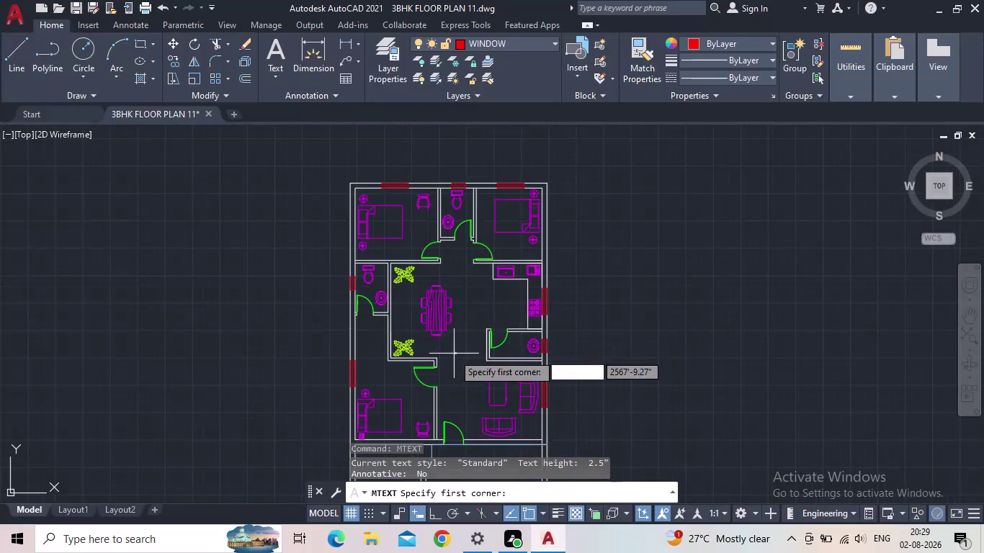
Drag a multiline text box in the left room, then cancel it.
scroll(up, 3)
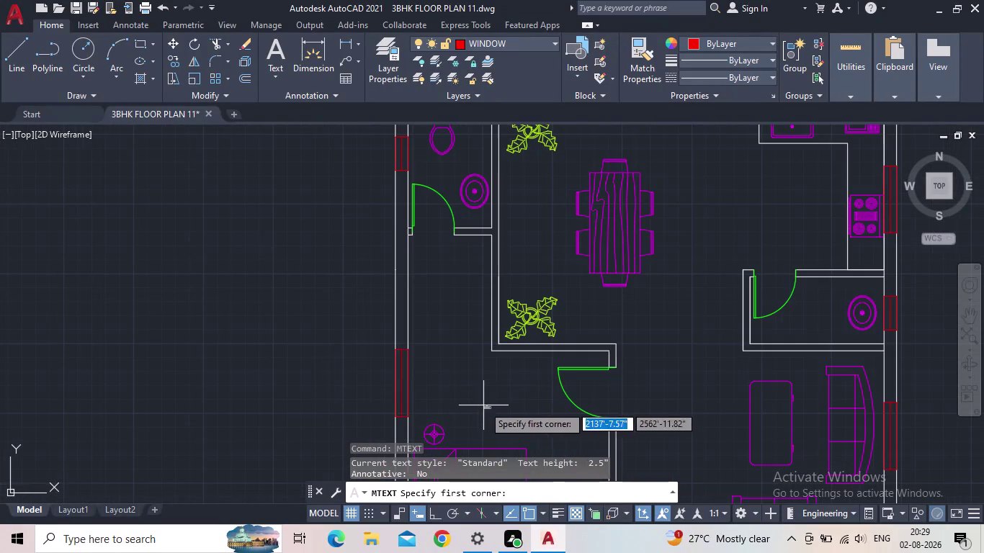
middle_drag(483, 405, 484, 377)
scroll(up, 3)
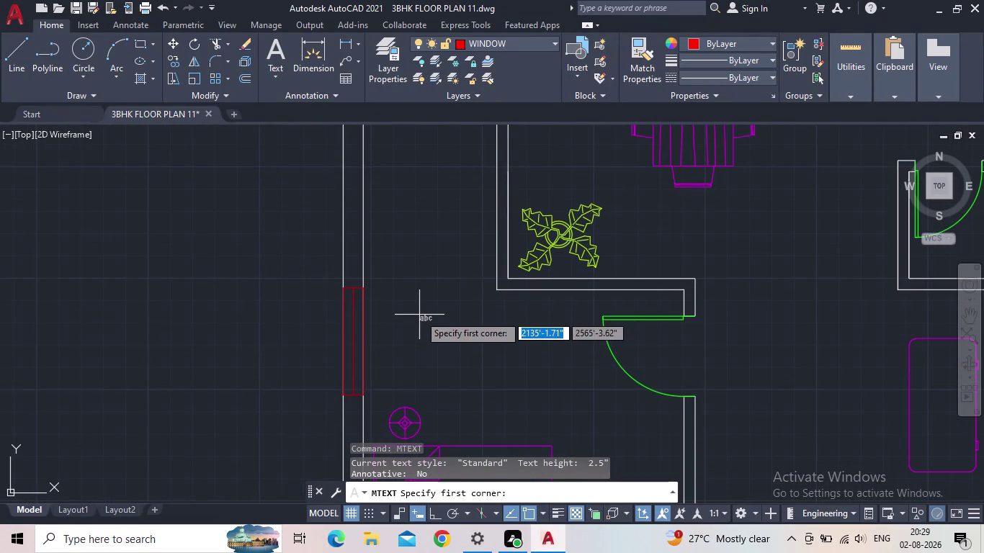
middle_drag(425, 321, 452, 286)
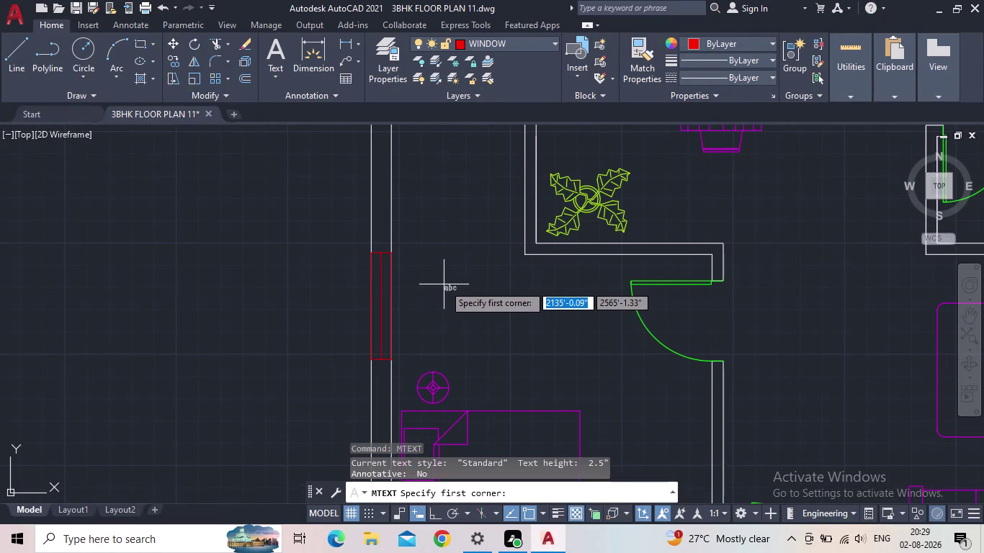
click(445, 282)
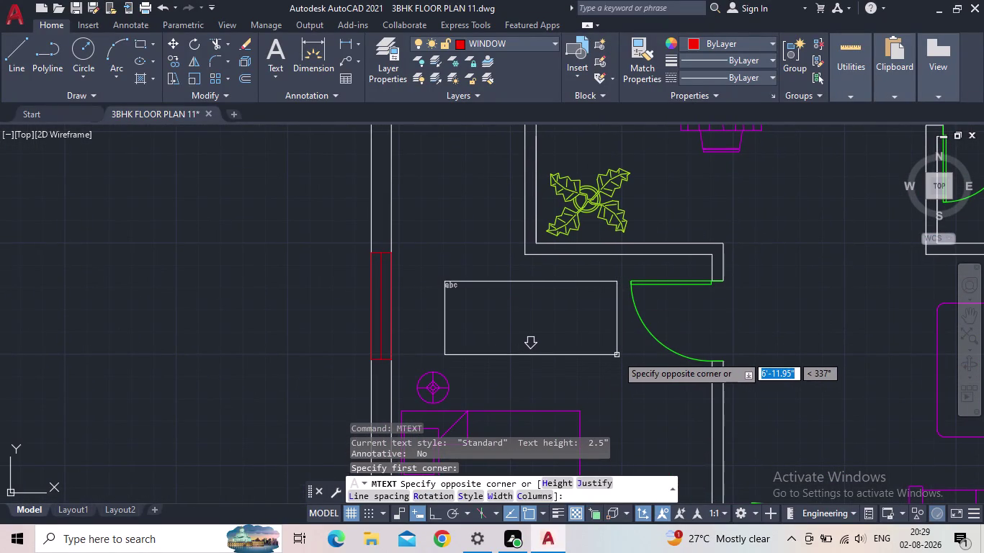
click(614, 361)
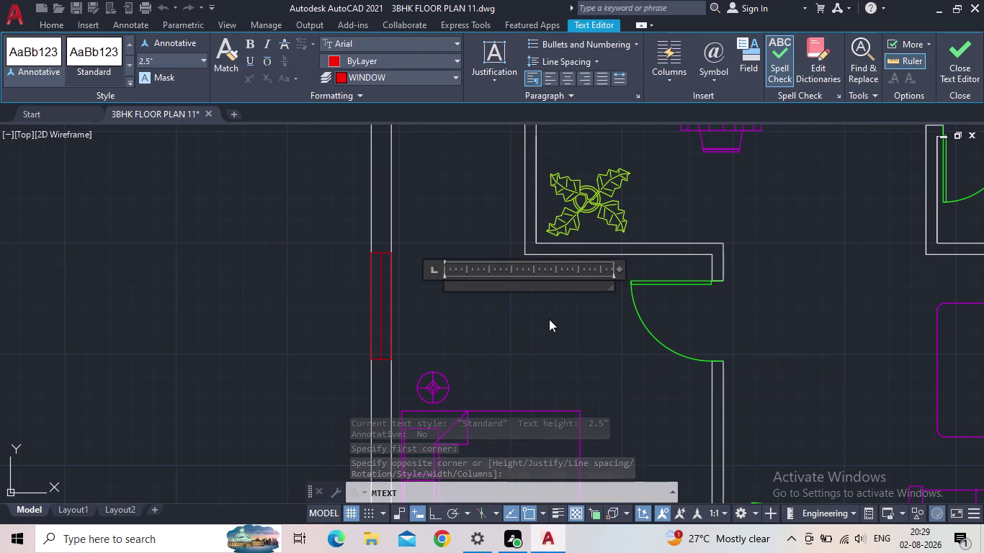
key(Escape)
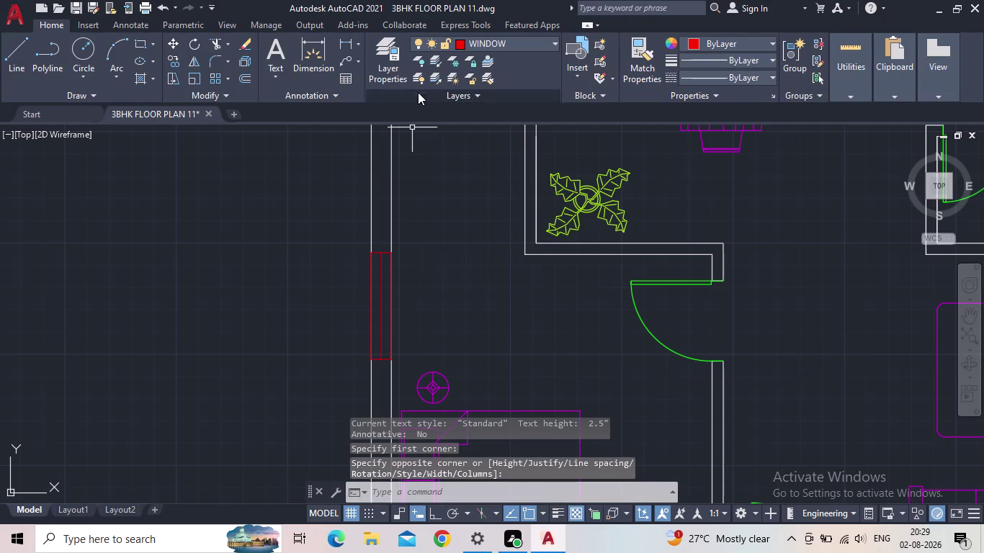
Make TEXT the current layer via Layer Properties Manager and begin new multiline text.
click(386, 66)
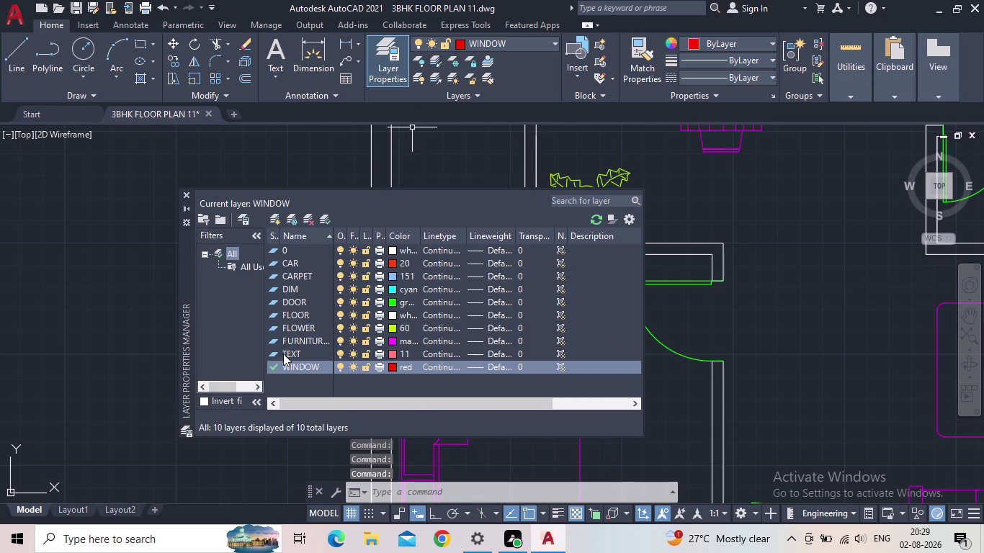
double_click(271, 355)
click(185, 193)
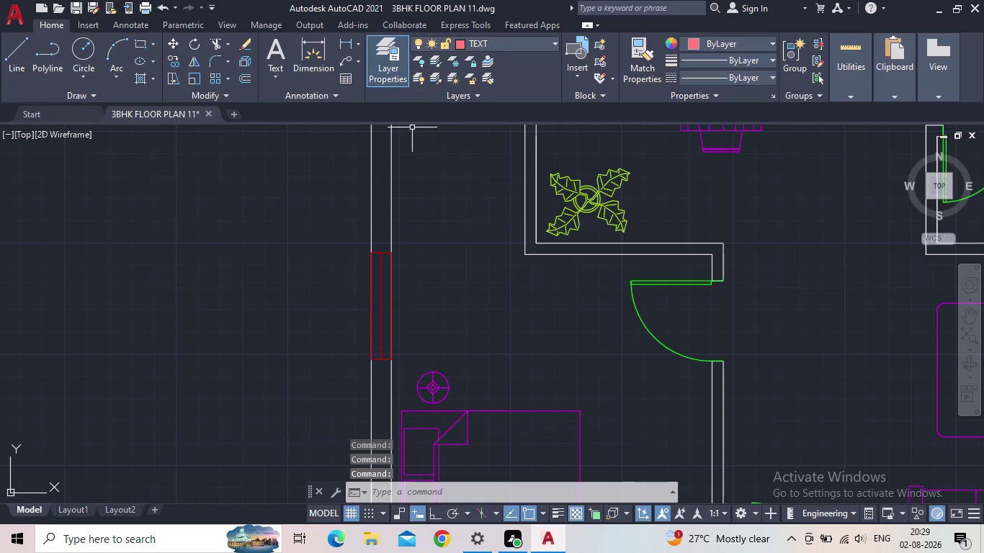
middle_drag(509, 356, 459, 341)
key(m)
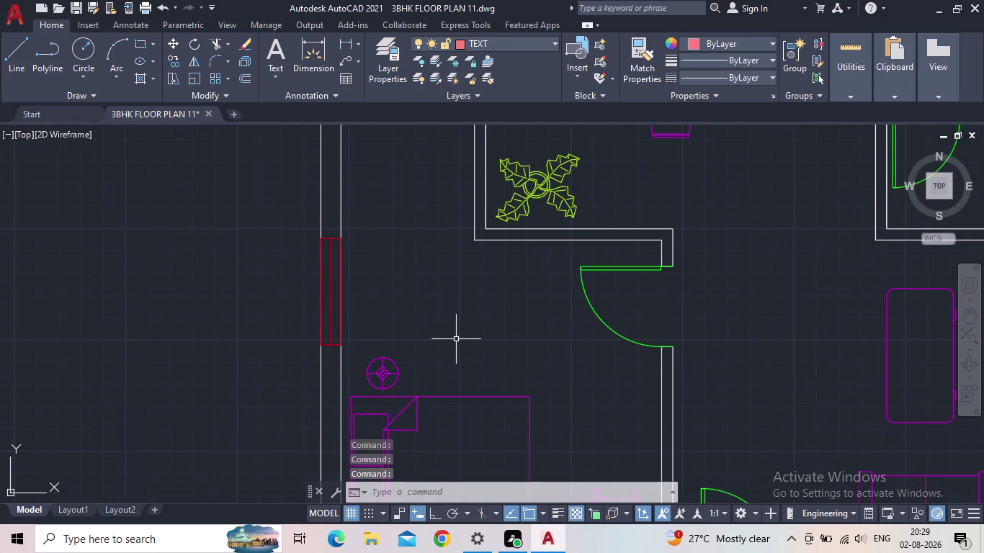
click(504, 396)
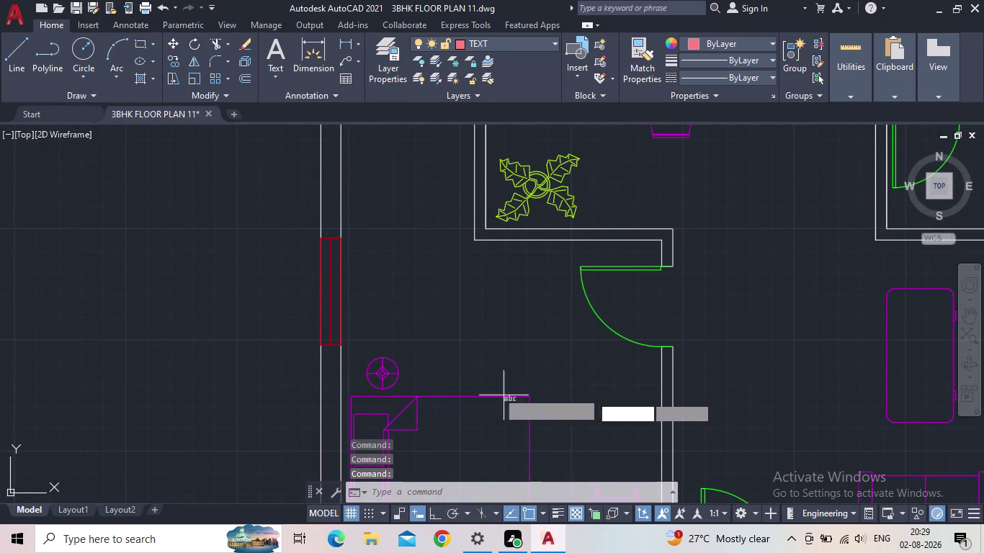
Place a text box left of the door arc and type MASTER BEDROOM.
drag(405, 299, 410, 306)
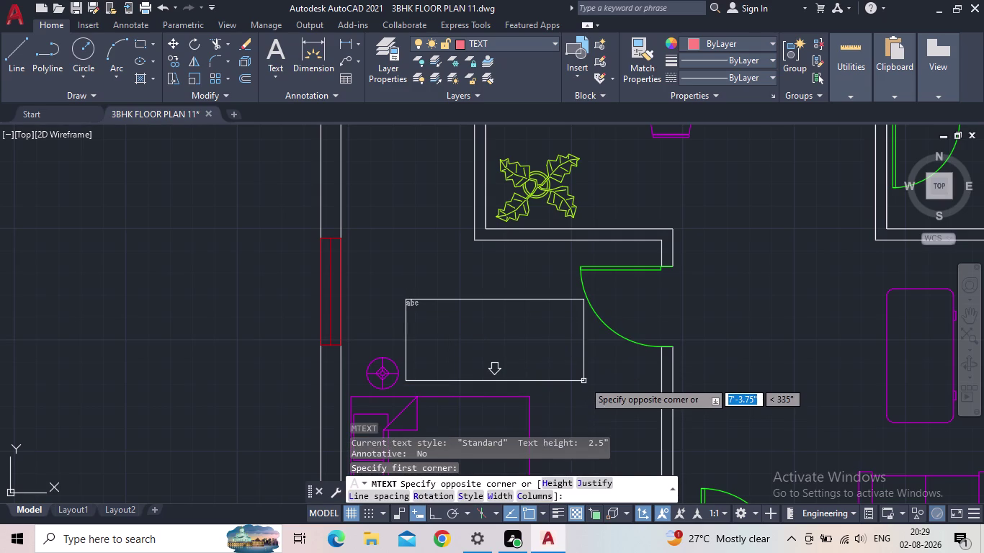
click(581, 379)
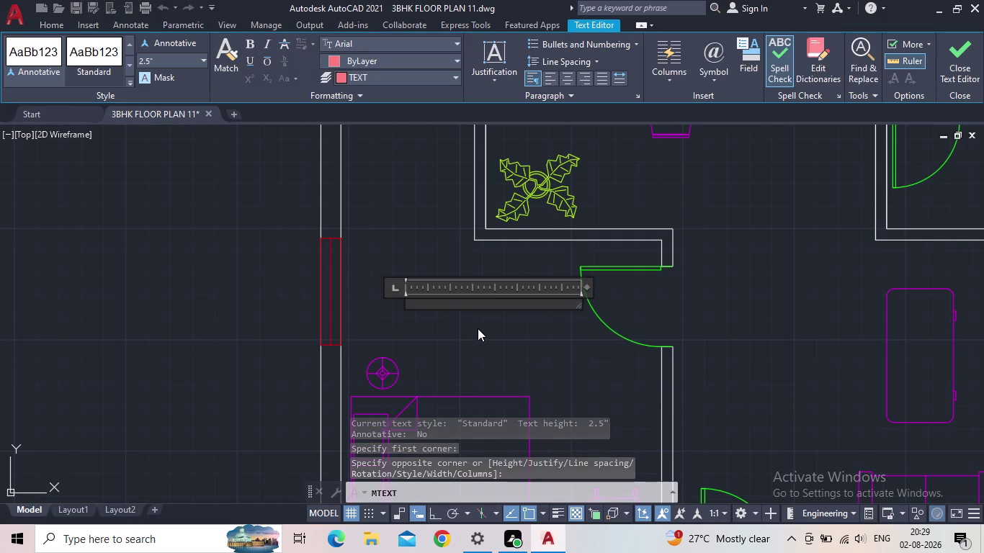
text(ma)
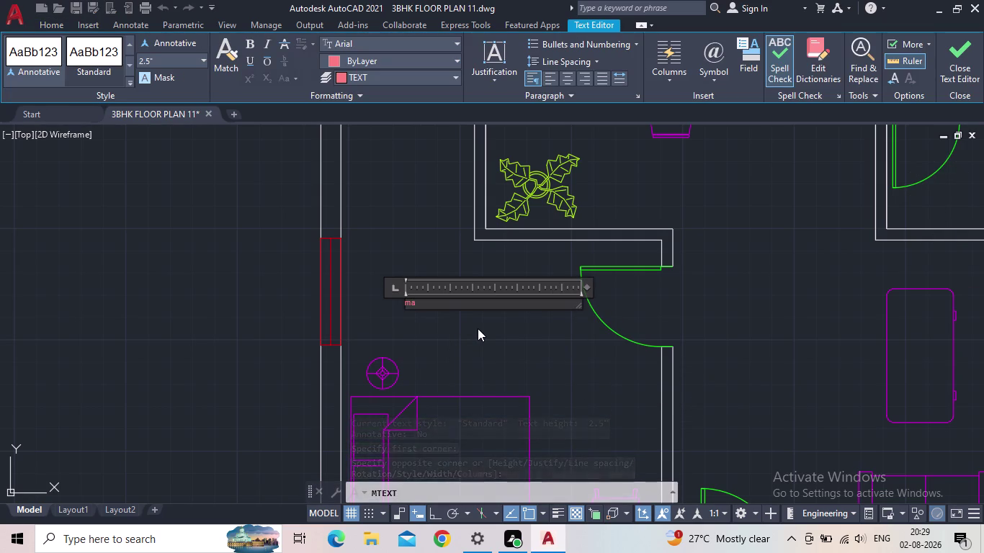
text(stw)
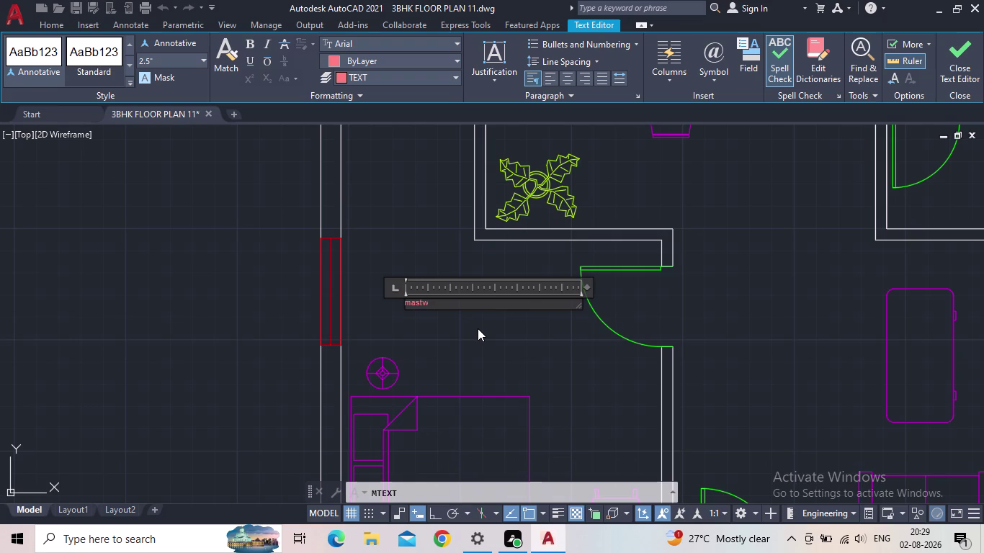
key(BackSpace)
key(BackSpace)
key(BackSpace)
key(BackSpace)
key(BackSpace)
text(M)
text(ASTER)
key(space)
text(BEDR)
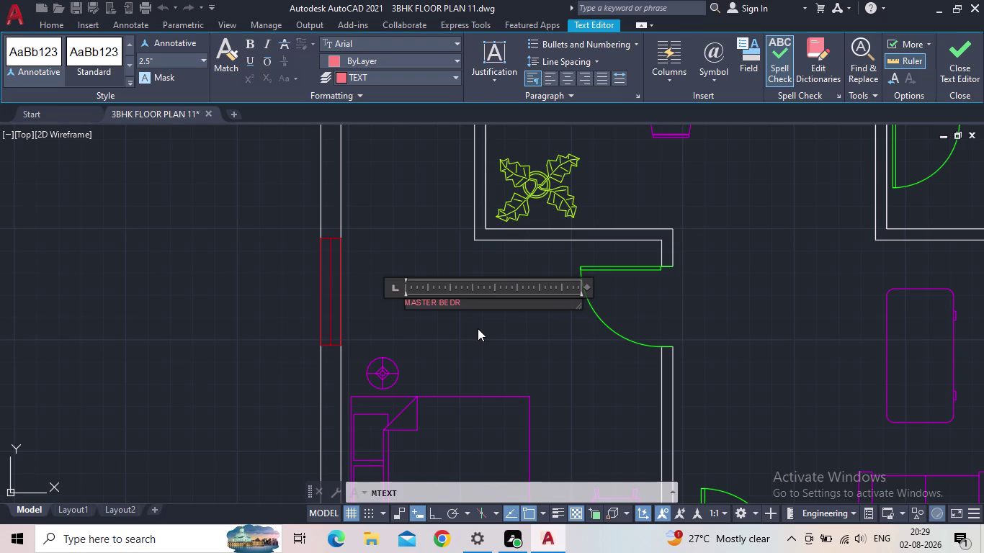
text(OO)
key(m)
key(Return)
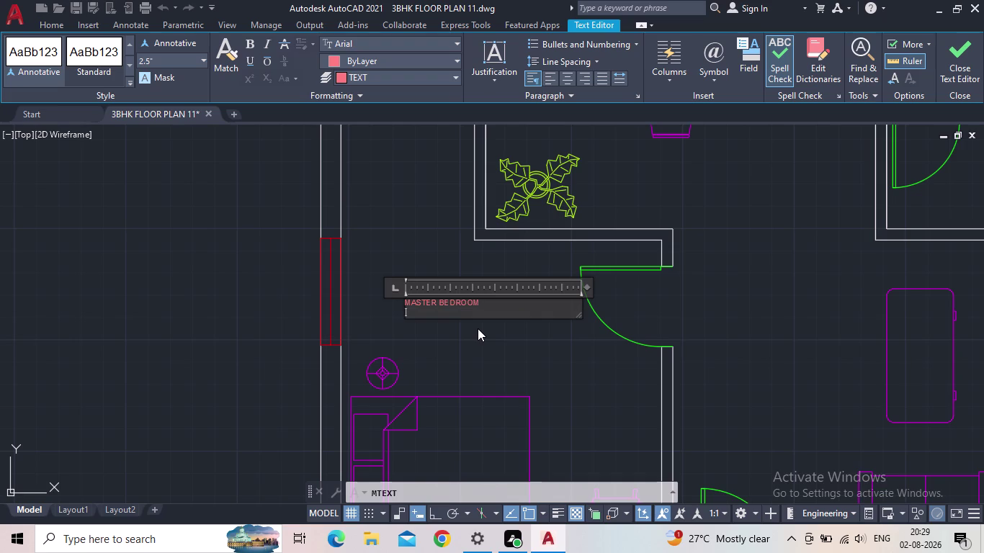
Type the second line 12'0"X 12'0" and select the whole label.
text(1)
text(2'0)
key(shift+quotedbl)
key(x)
key(space)
text(1)
text(2'0")
scroll(up, 3)
drag(467, 311, 356, 291)
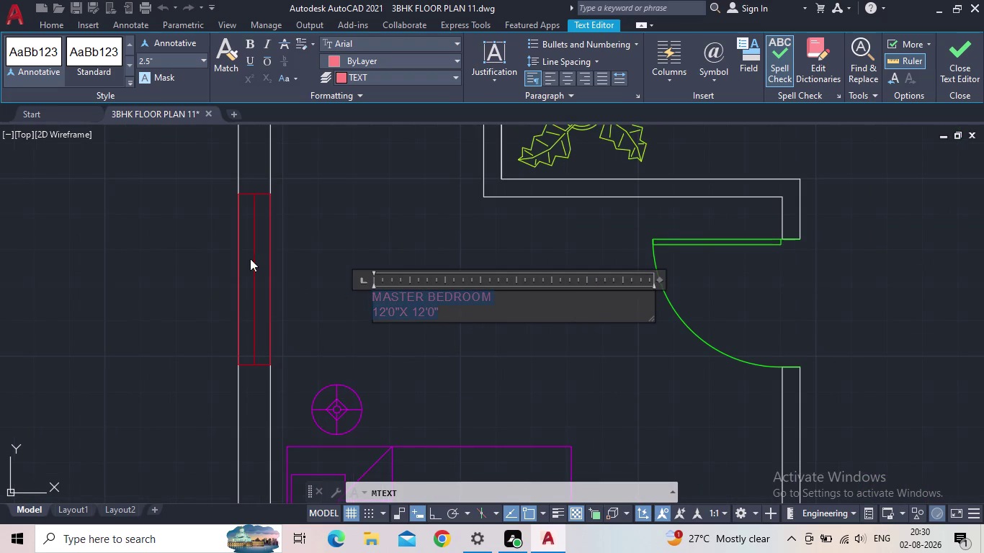
Set the label's text height to 5 inches, after first trying 4 inches.
click(171, 59)
text(4")
key(Return)
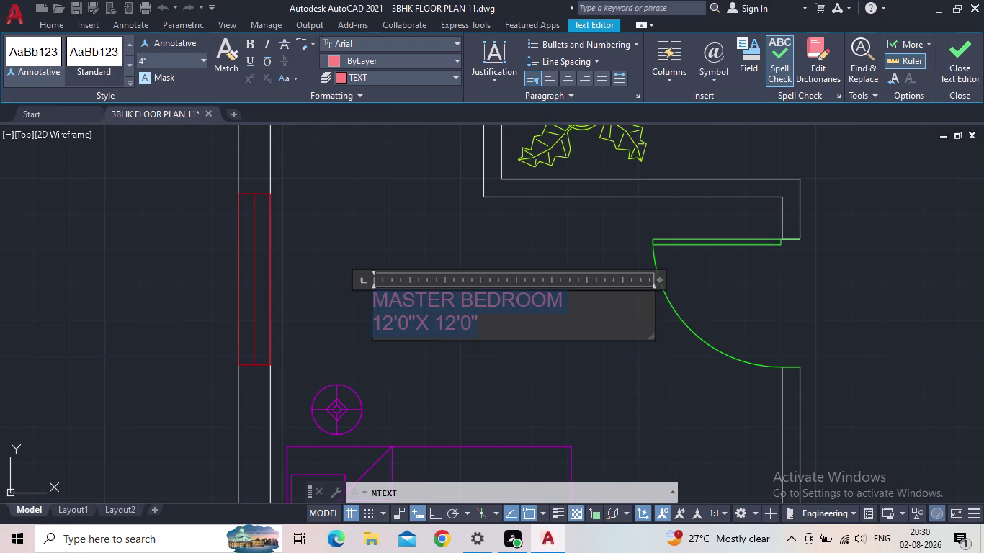
click(164, 59)
text(5")
key(Return)
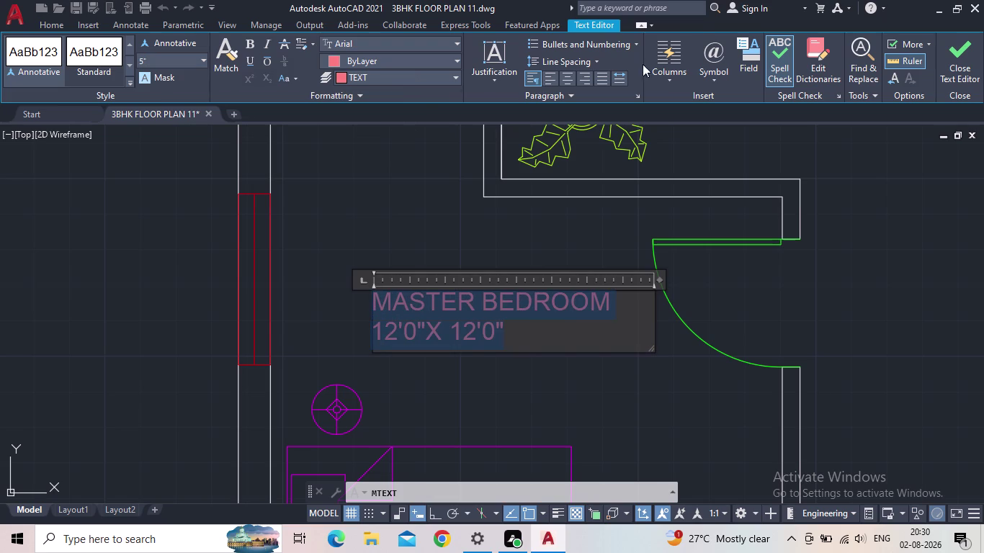
Make the MASTER BEDROOM label bold and italic and finish editing.
click(244, 40)
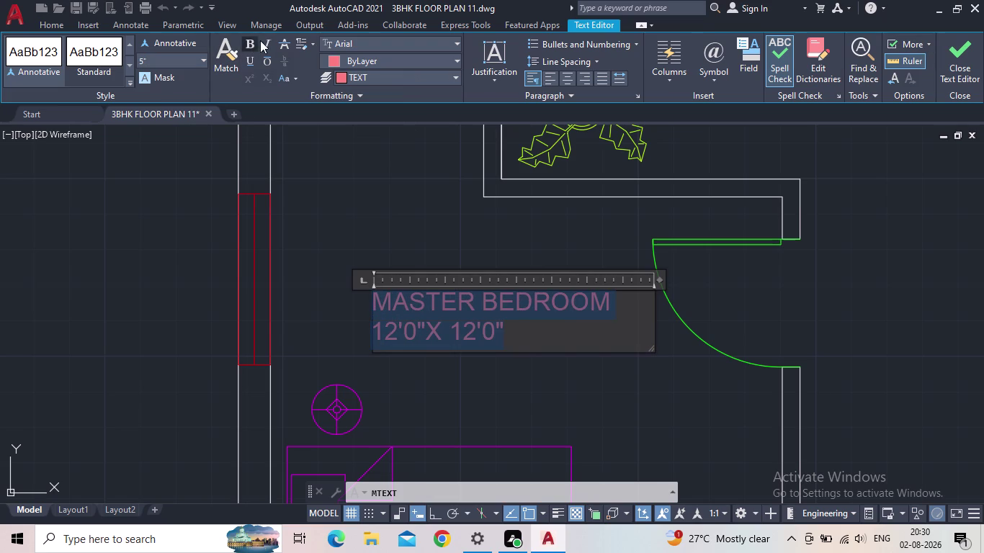
click(268, 43)
click(949, 57)
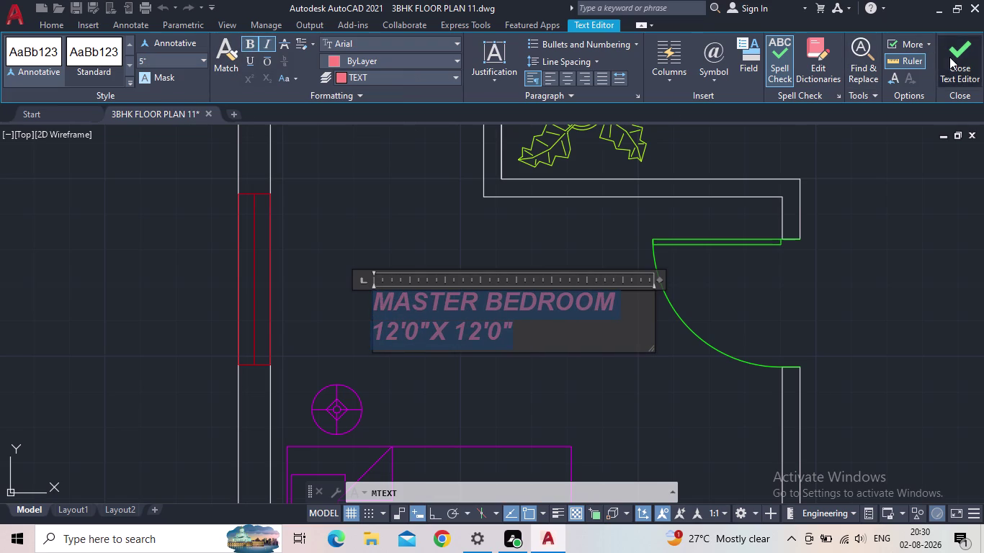
scroll(down, 3)
middle_drag(564, 236, 424, 182)
scroll(down, 3)
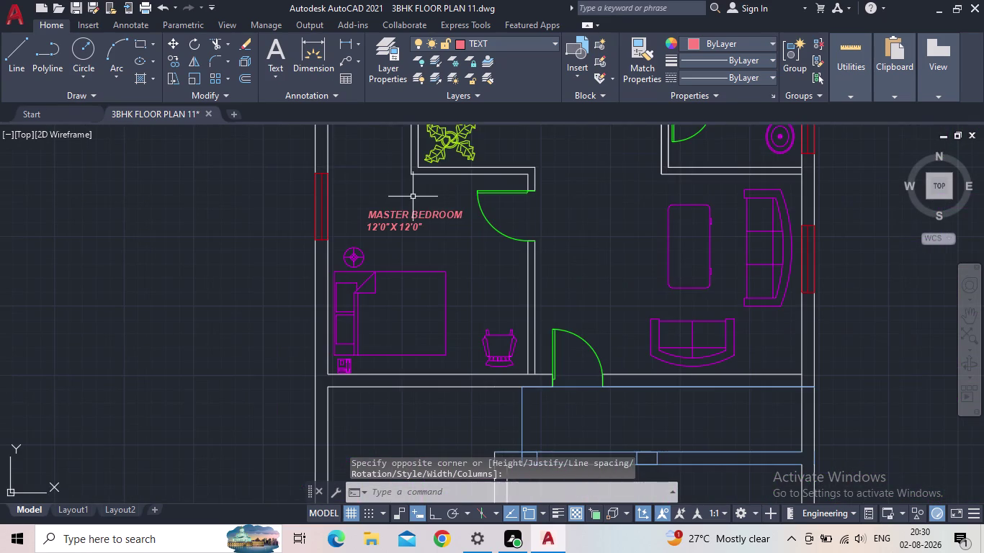
Grip-move the MASTER BEDROOM label near the bedroom's left wall, then deselect it.
scroll(up, 3)
scroll(down, 3)
scroll(up, 3)
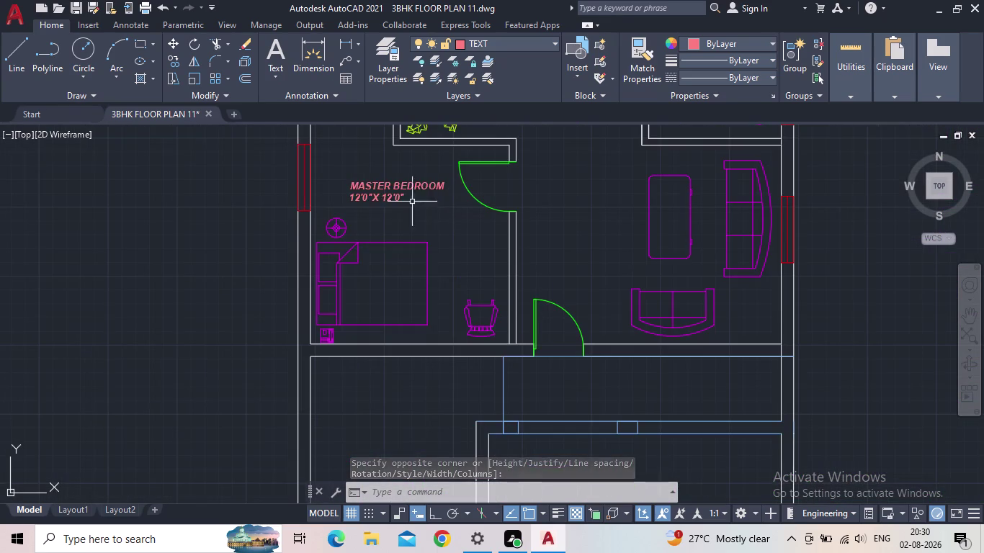
click(384, 189)
click(352, 183)
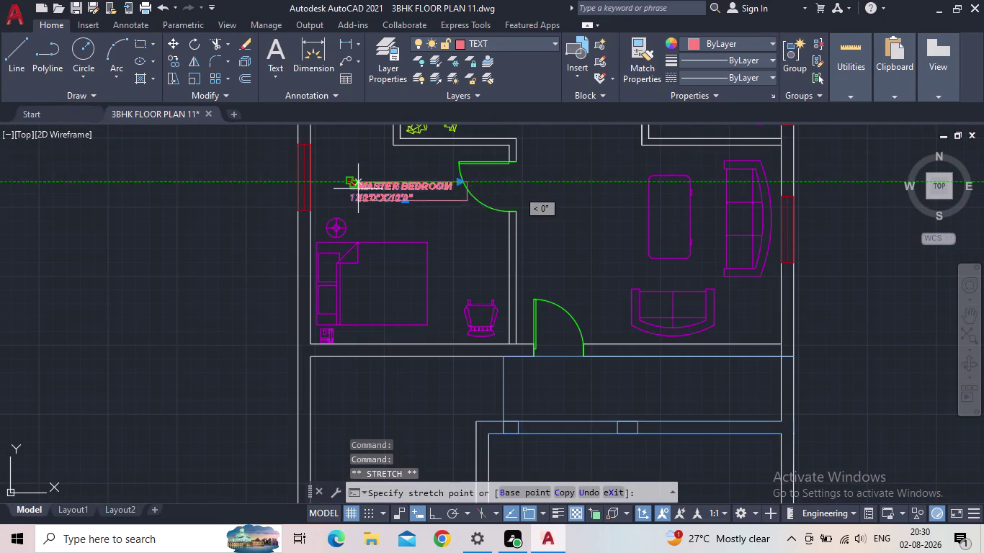
scroll(up, 3)
scroll(up, 3)
click(342, 184)
scroll(down, 3)
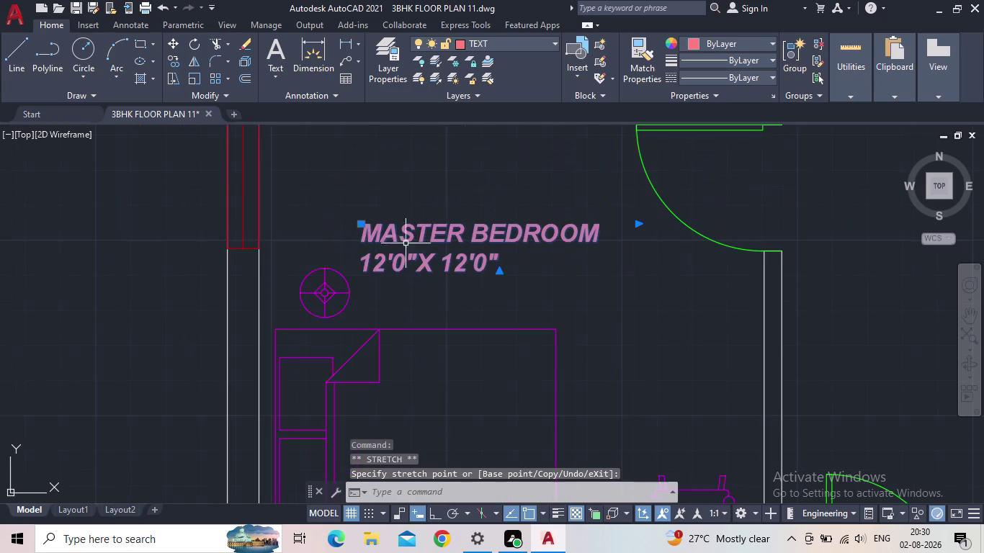
click(361, 226)
click(340, 180)
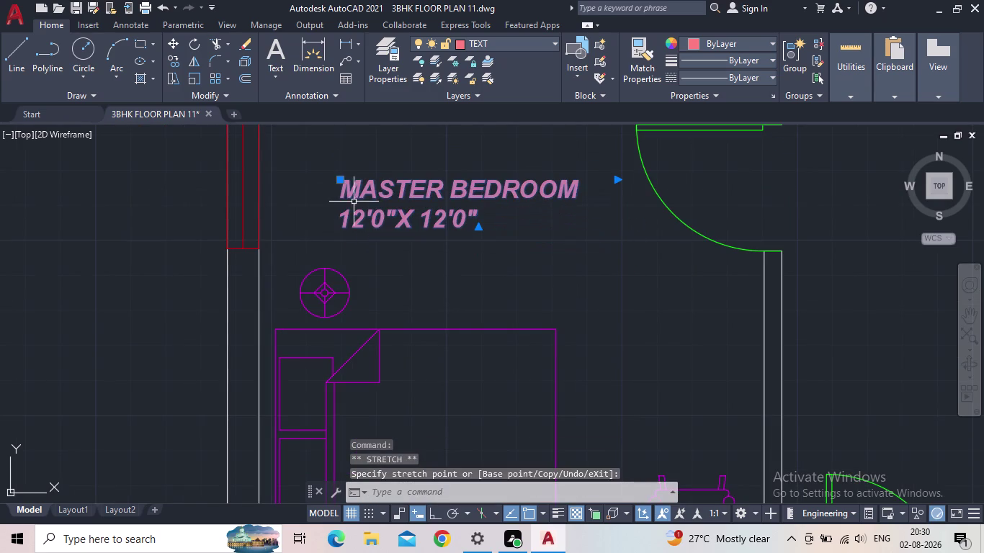
key(Escape)
Pan and zoom the view from the bedroom toward the dining table area.
scroll(down, 3)
middle_drag(425, 271, 388, 315)
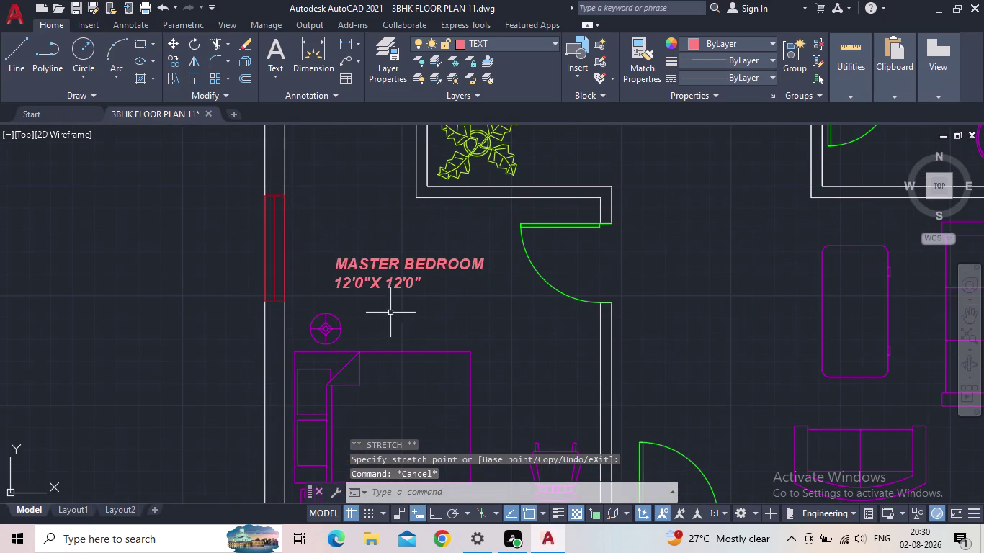
middle_drag(425, 307, 432, 324)
scroll(down, 3)
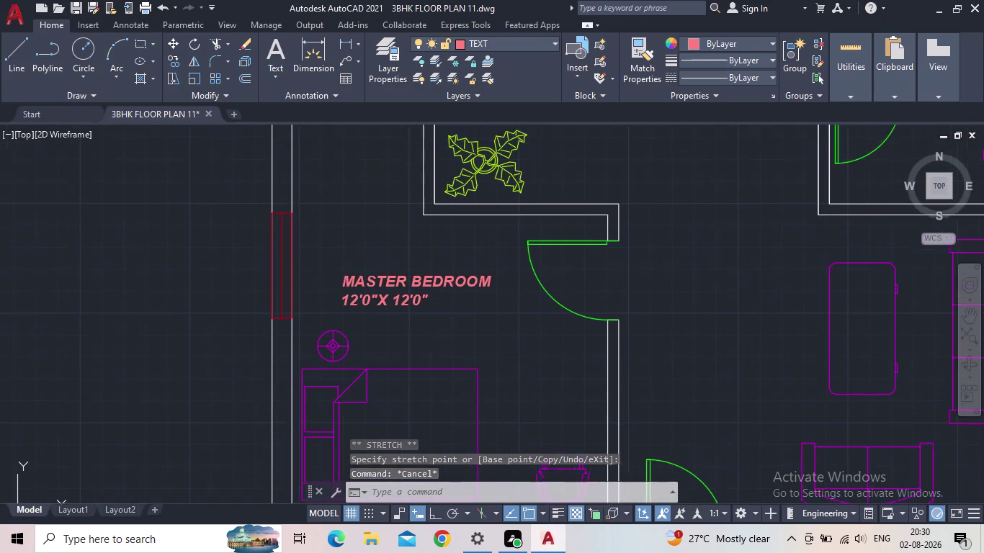
scroll(down, 3)
middle_drag(455, 336, 462, 330)
scroll(up, 3)
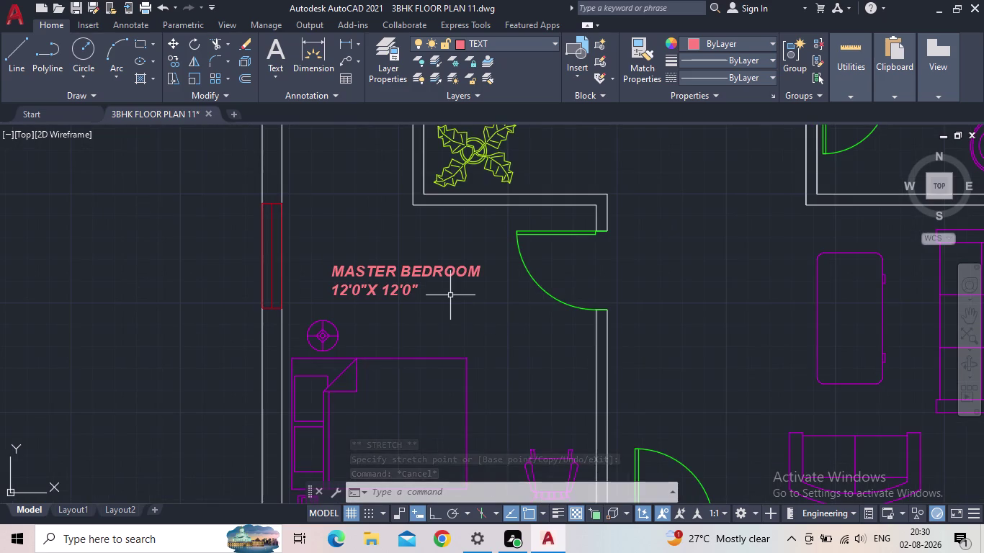
middle_drag(442, 290, 541, 482)
scroll(down, 3)
scroll(up, 3)
scroll(up, 3)
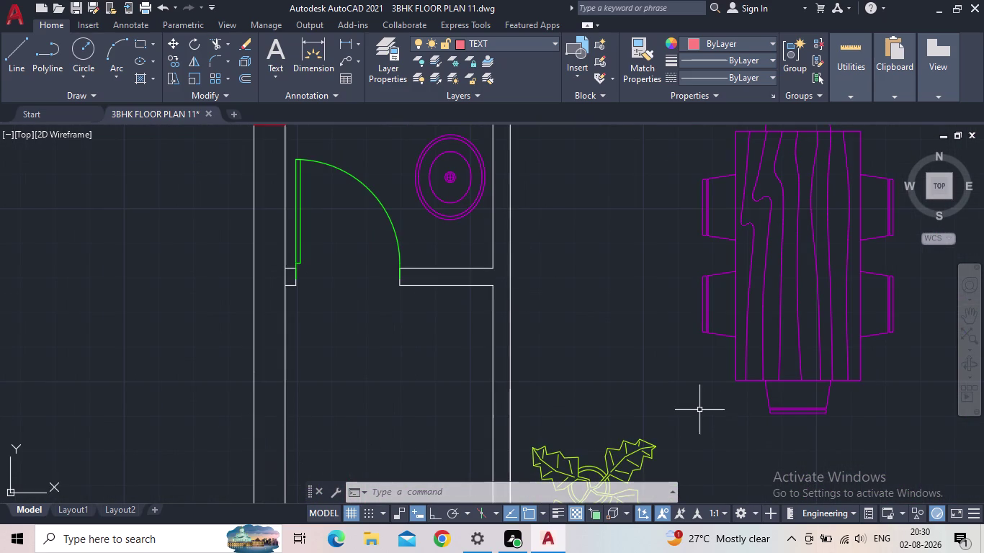
scroll(down, 3)
scroll(down, 3)
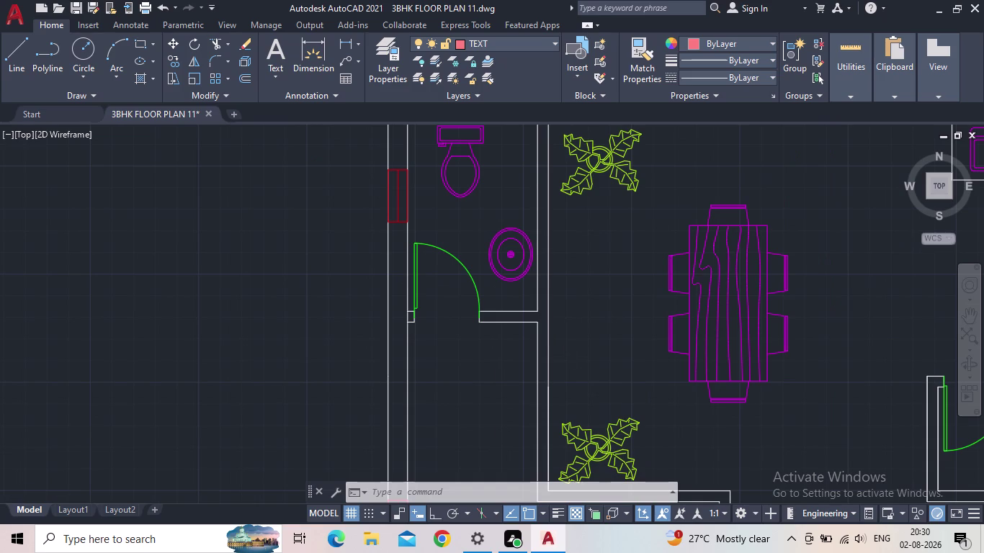
scroll(down, 3)
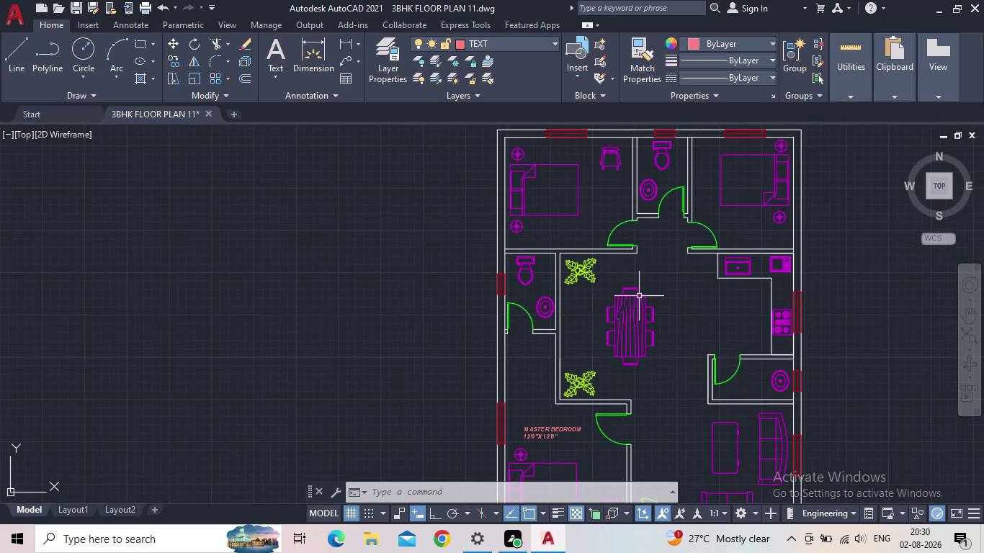
scroll(up, 3)
middle_drag(589, 274, 482, 552)
scroll(up, 3)
middle_drag(513, 292, 503, 413)
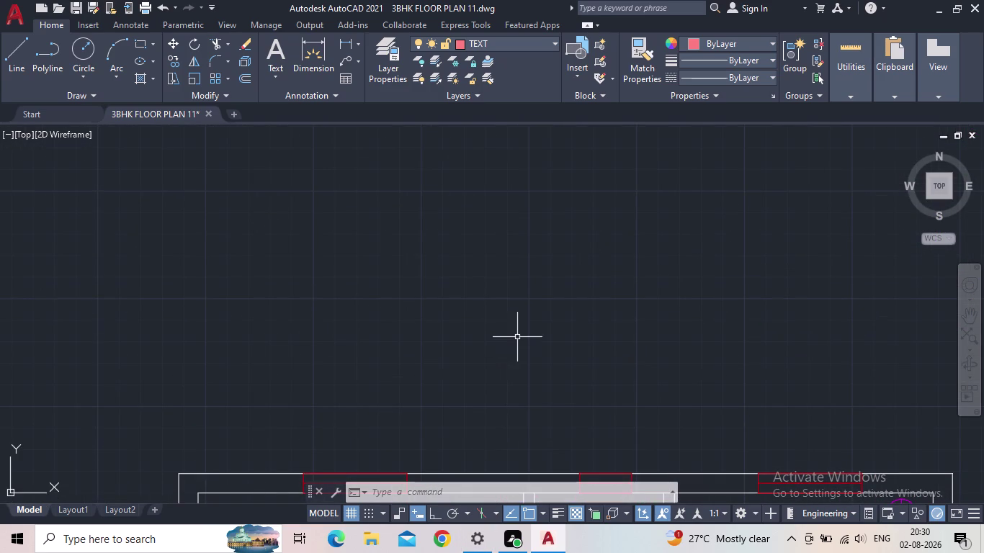
scroll(down, 3)
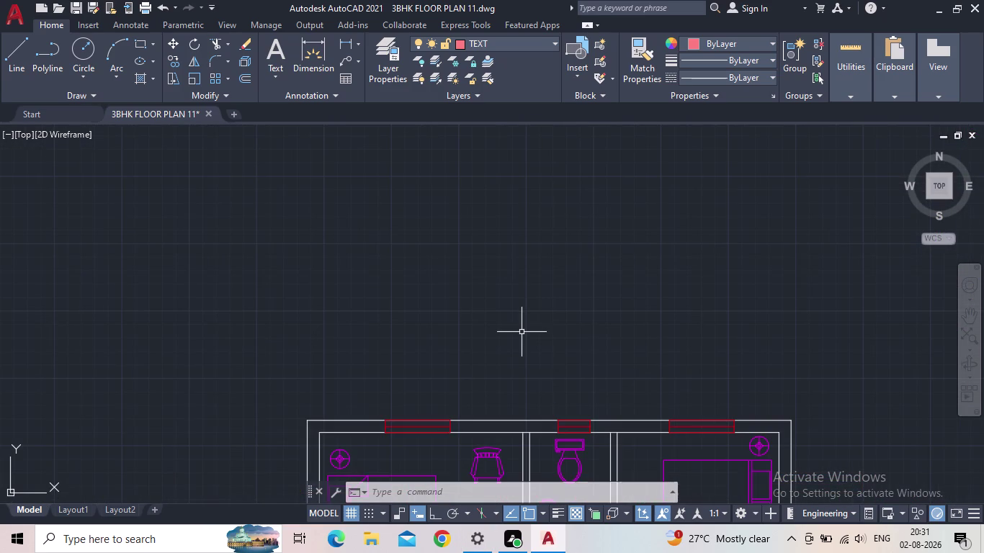